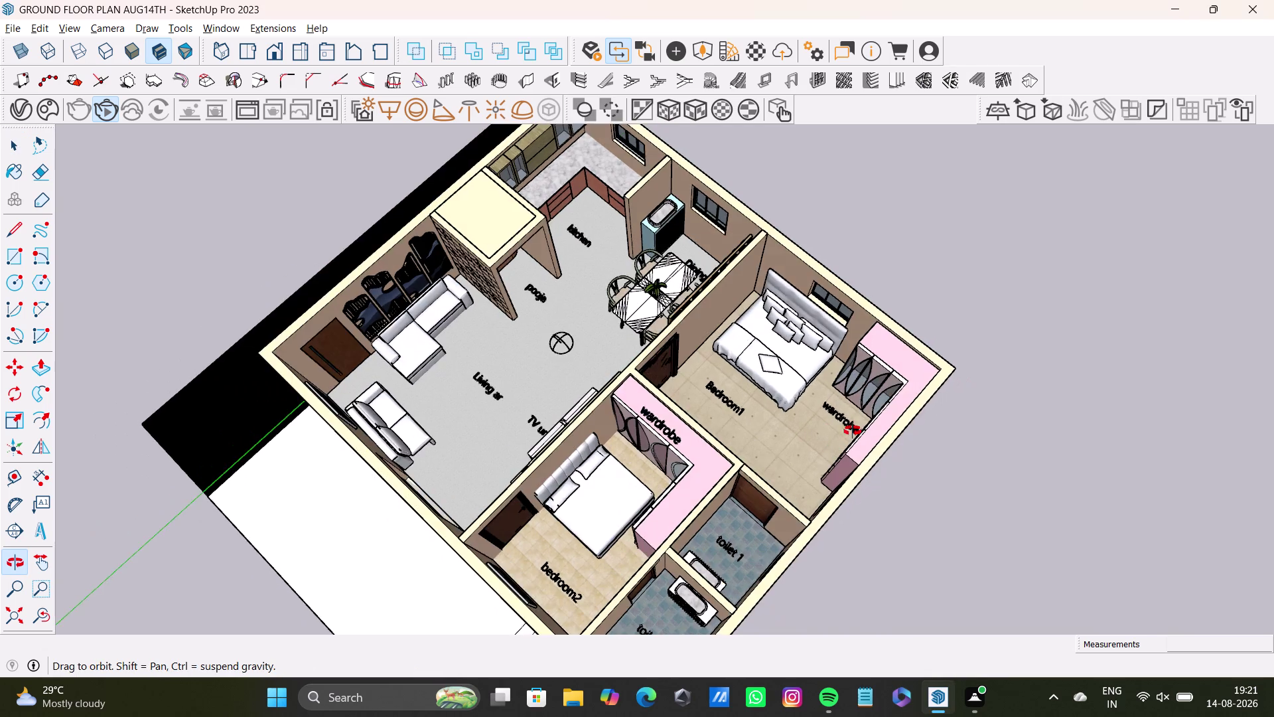
middle_drag(834, 448, 952, 375)
middle_drag(722, 471, 906, 563)
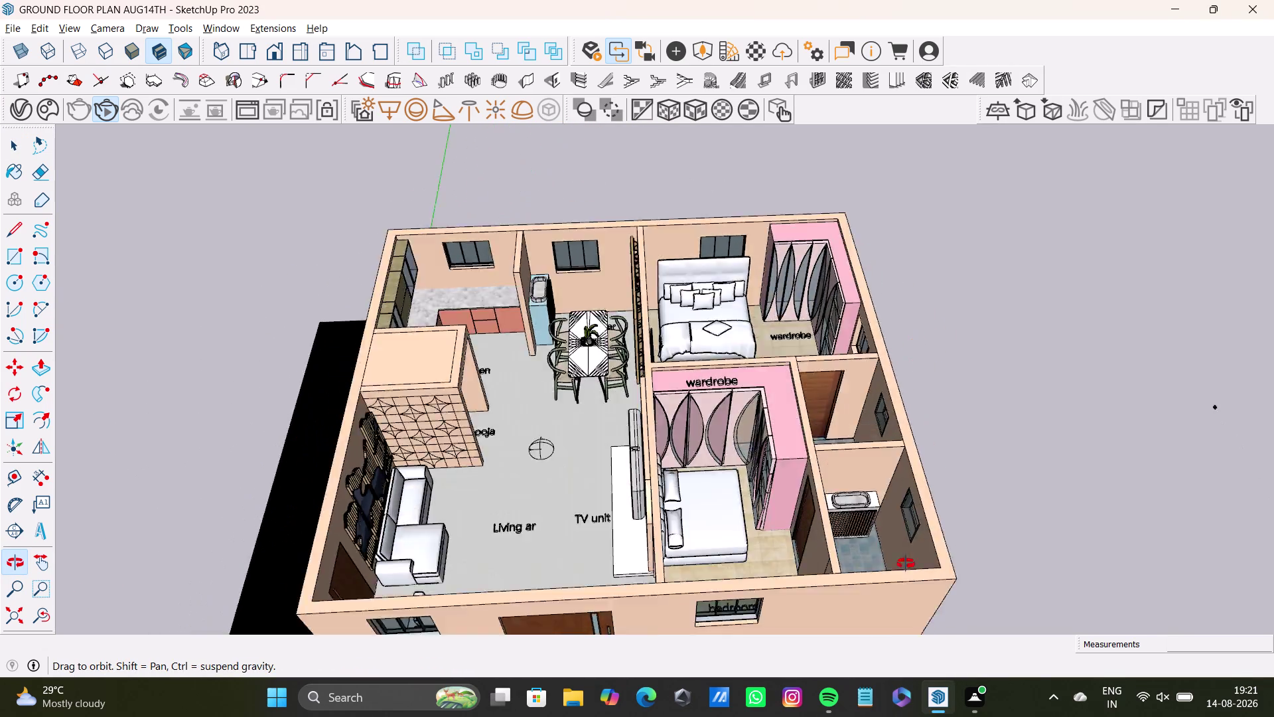
middle_drag(905, 563, 533, 406)
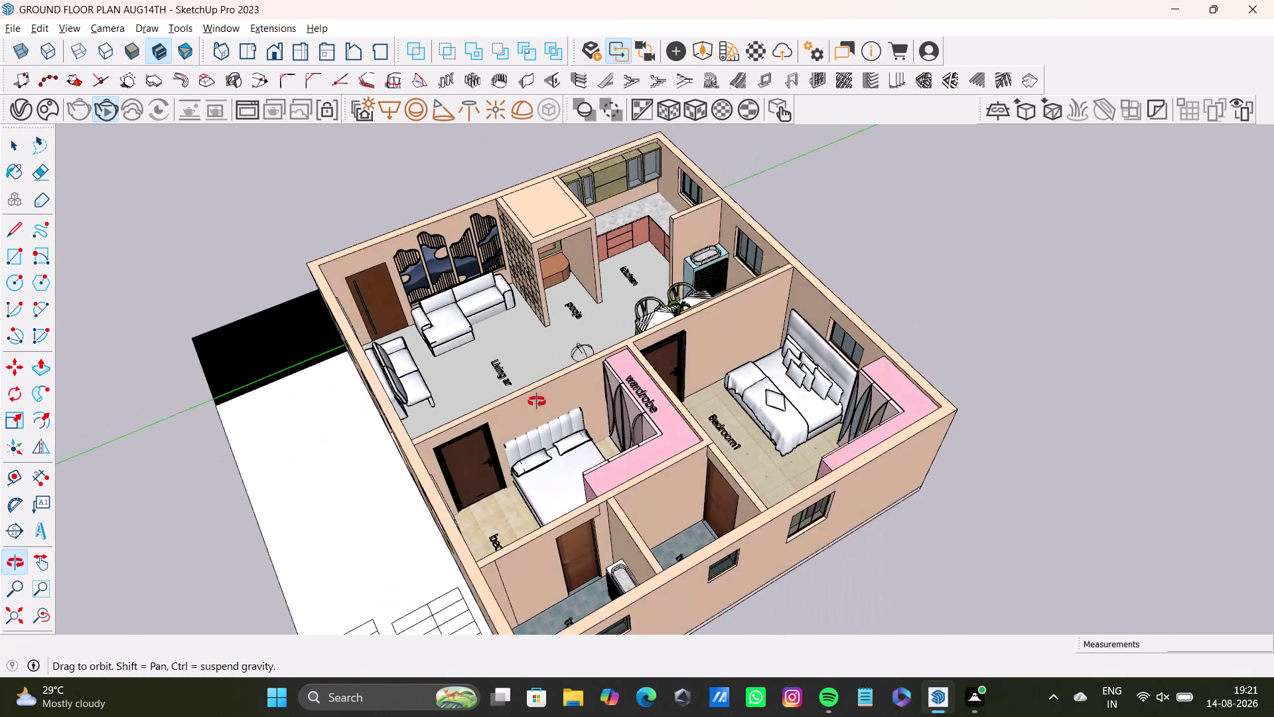
middle_drag(533, 405, 751, 405)
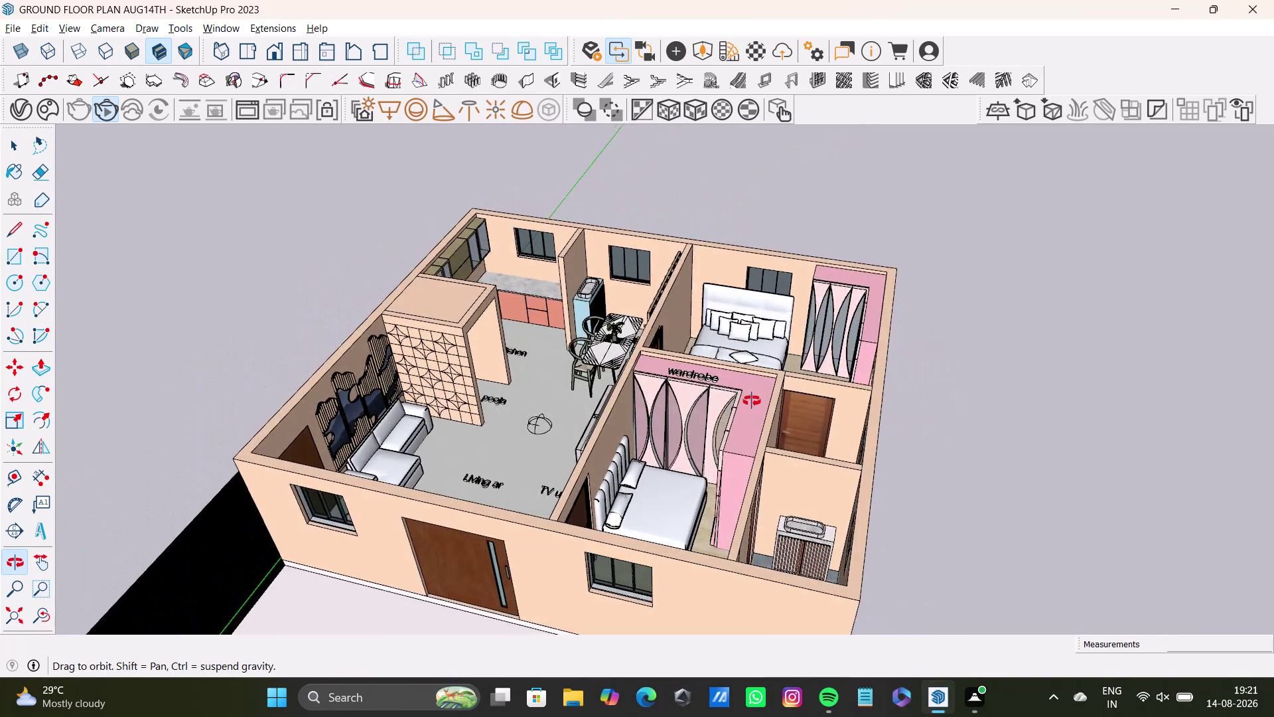
middle_drag(752, 405, 752, 441)
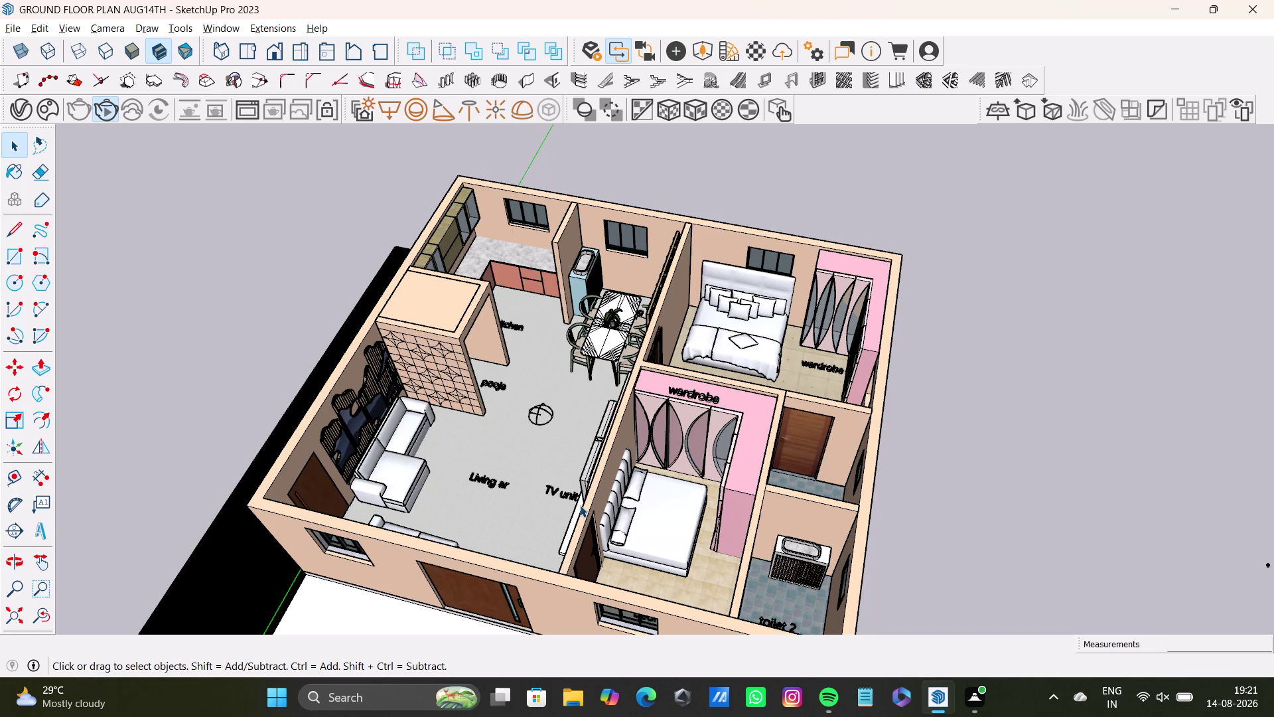
click(1161, 698)
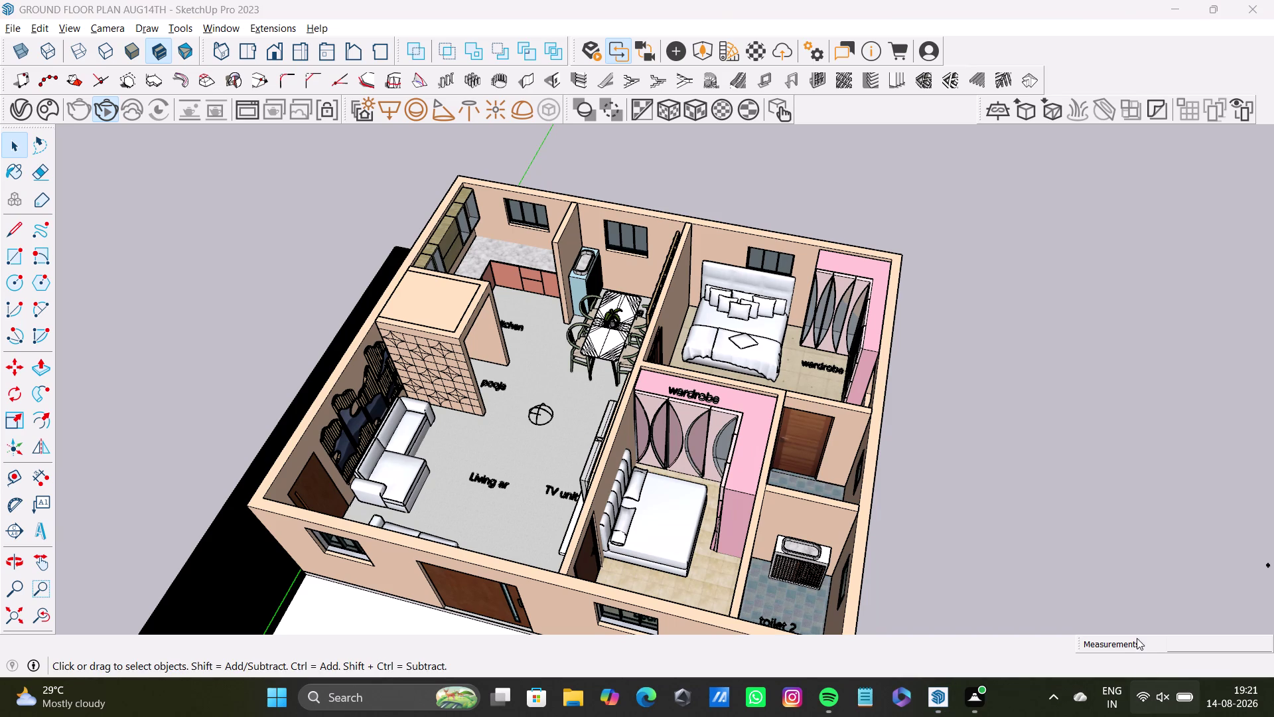
click(1209, 552)
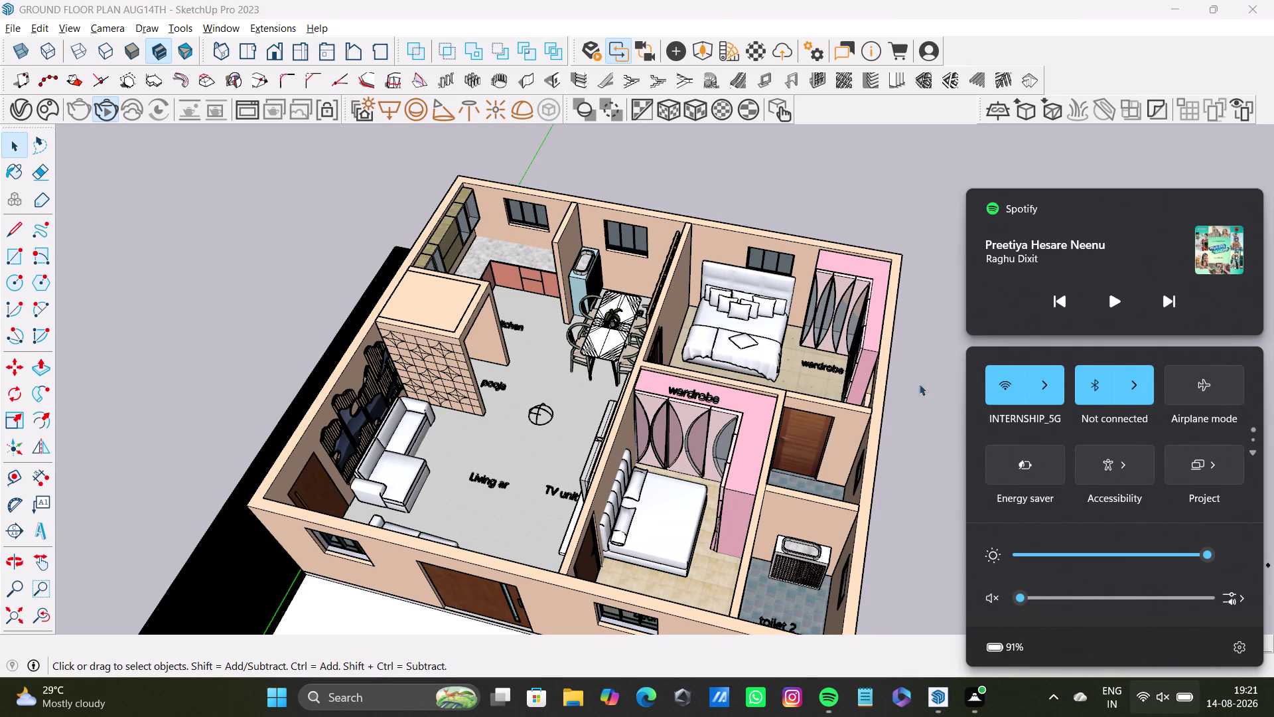
click(929, 303)
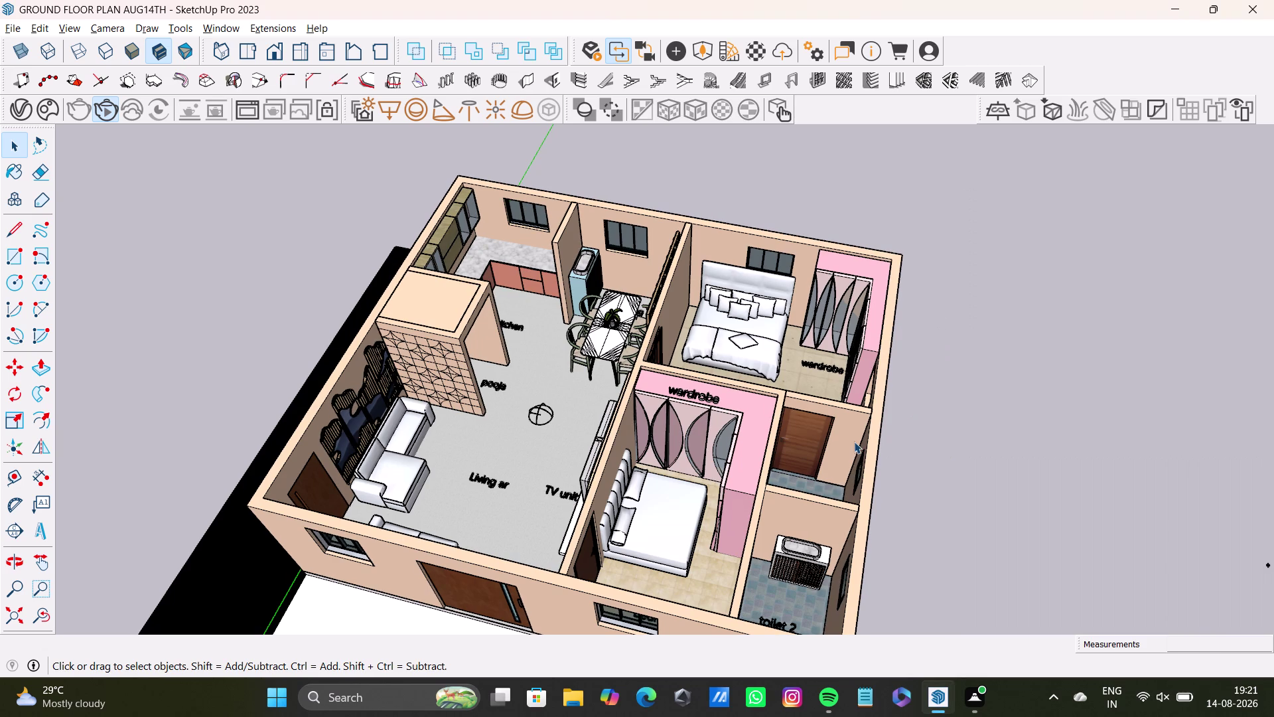
middle_drag(821, 437, 688, 441)
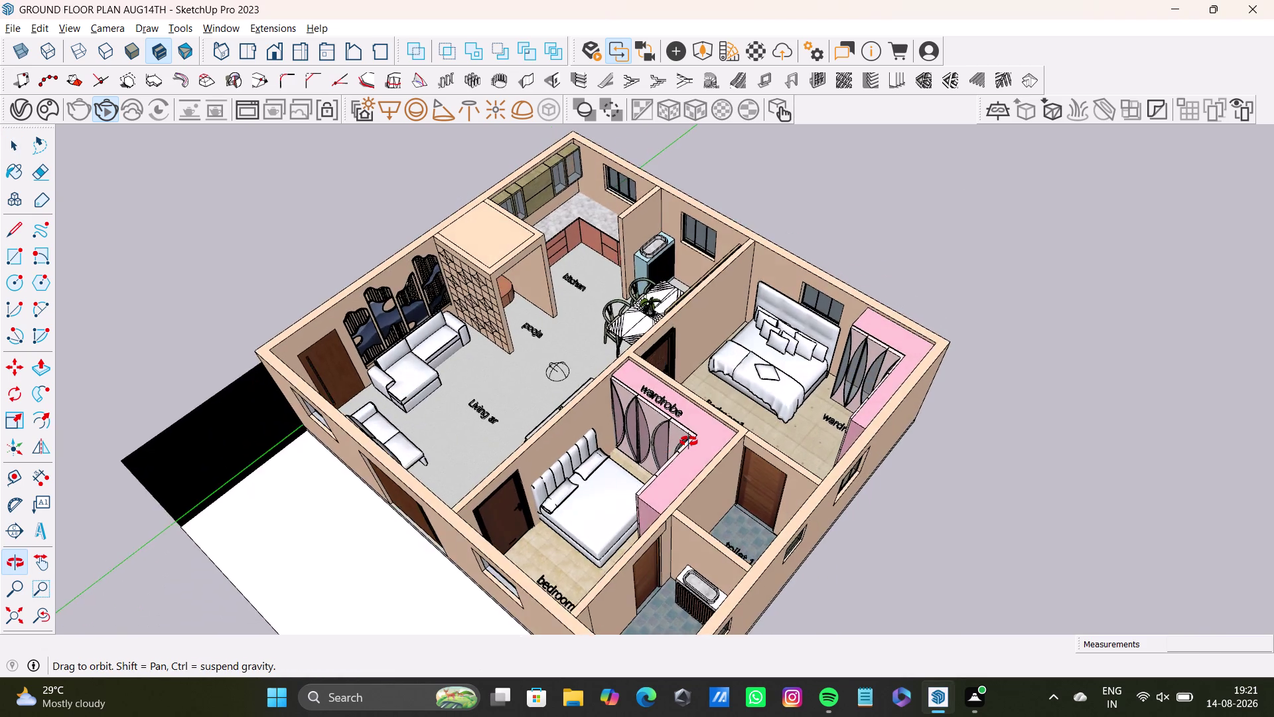
middle_drag(689, 442, 785, 413)
scroll(up, 3)
scroll(up, 3)
middle_drag(695, 398, 639, 527)
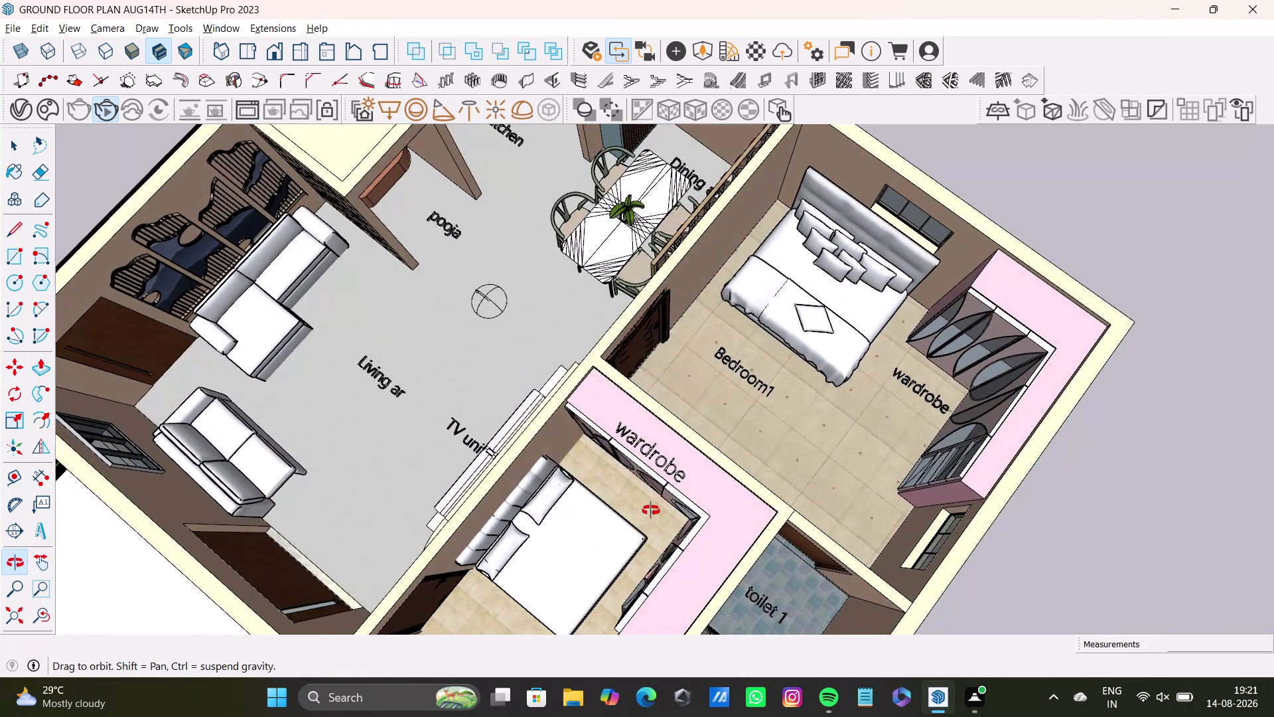
middle_drag(640, 527, 950, 508)
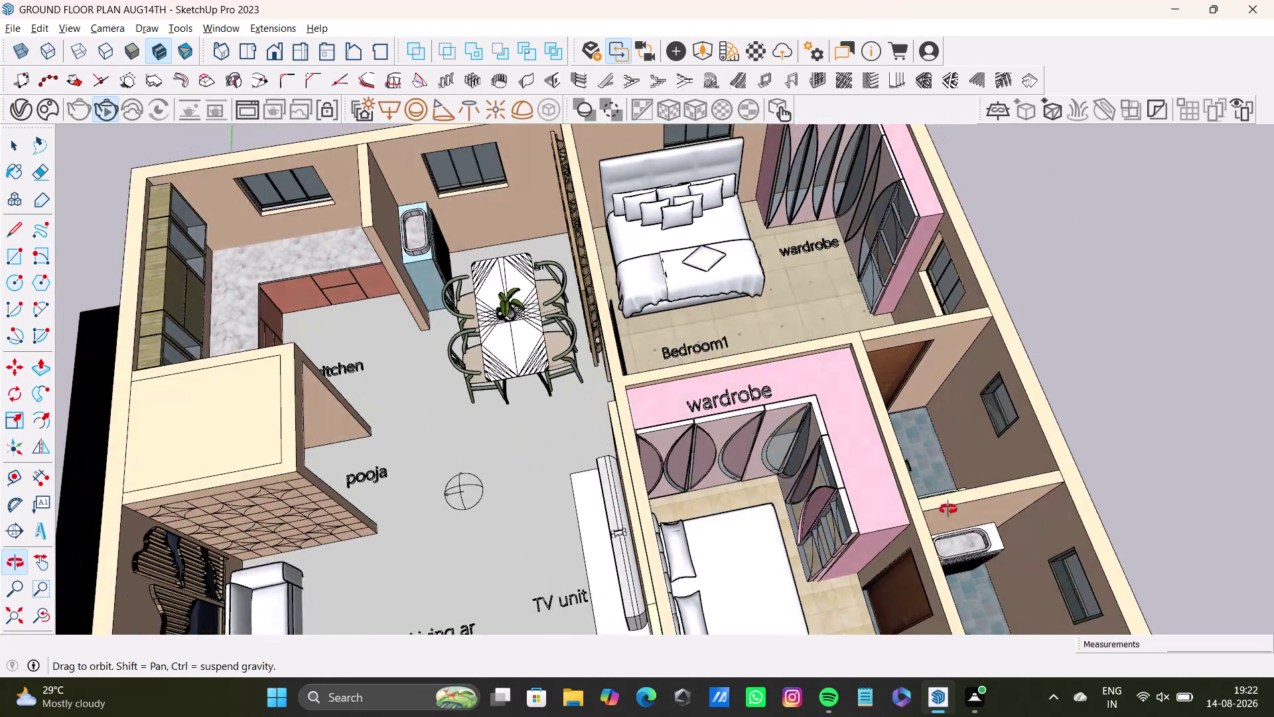
middle_drag(950, 509, 1144, 390)
middle_drag(866, 465, 612, 509)
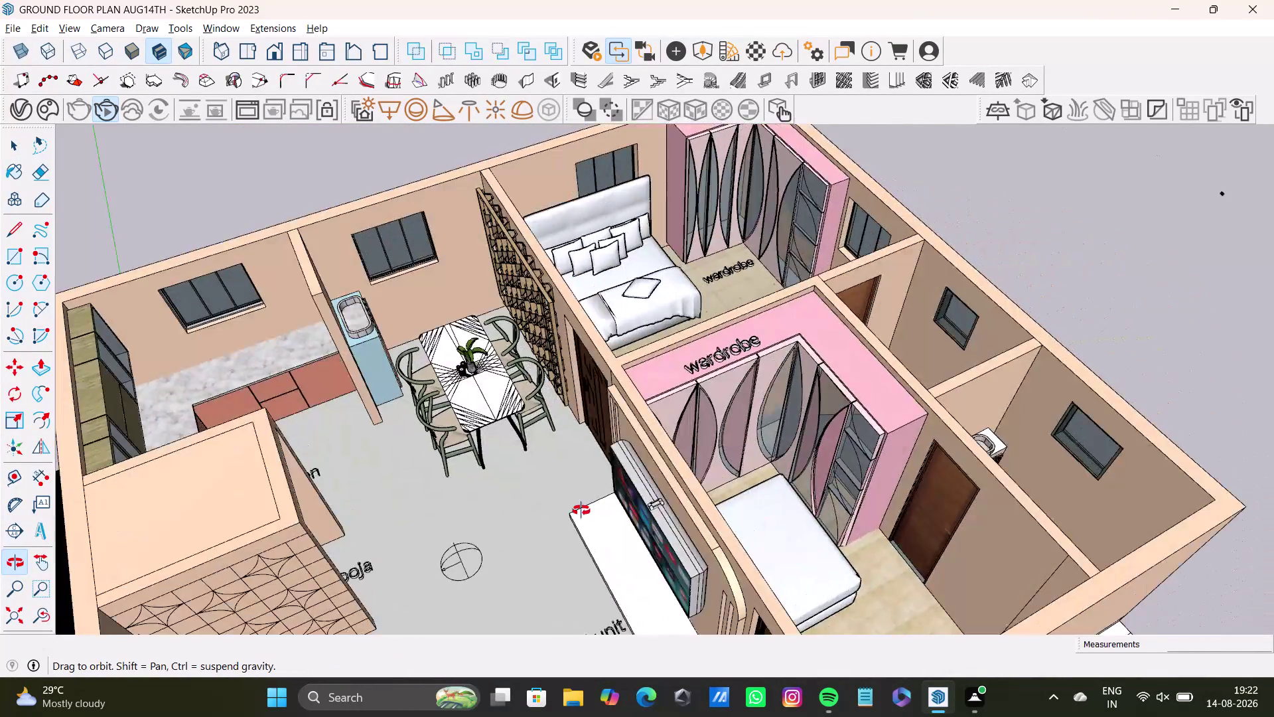
middle_drag(611, 509, 349, 478)
middle_drag(579, 397, 518, 423)
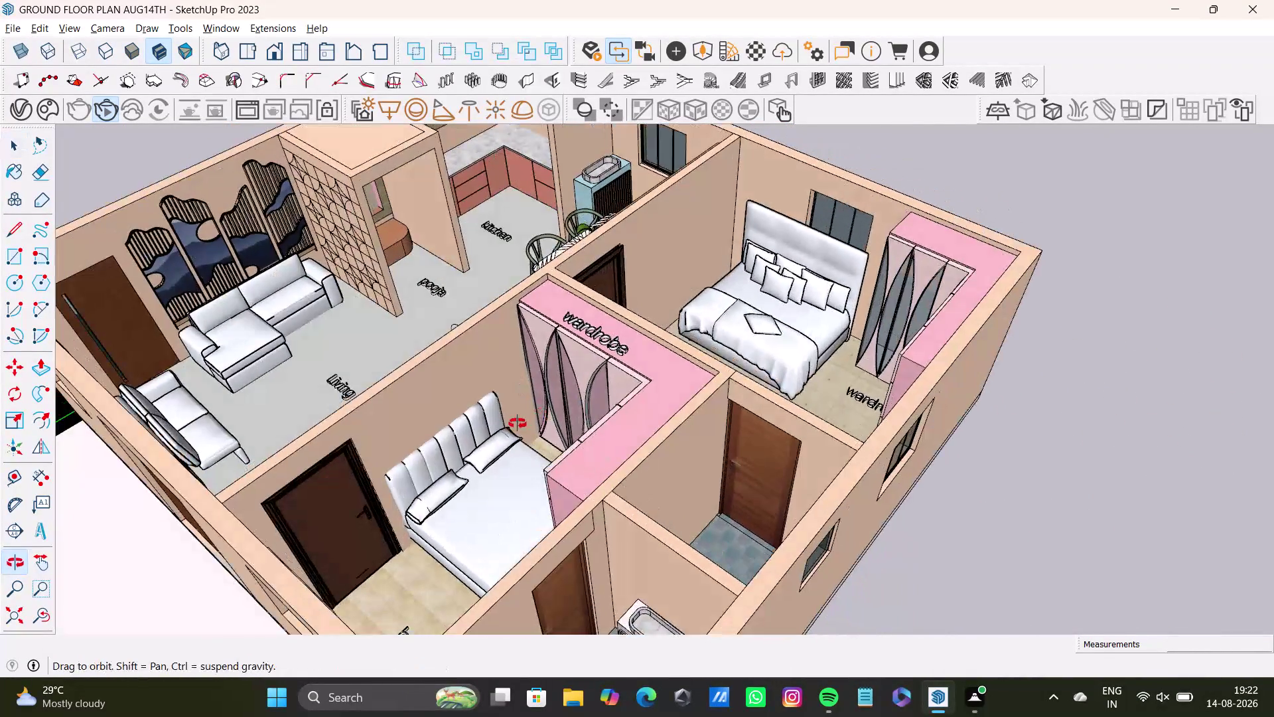
middle_drag(518, 424, 487, 465)
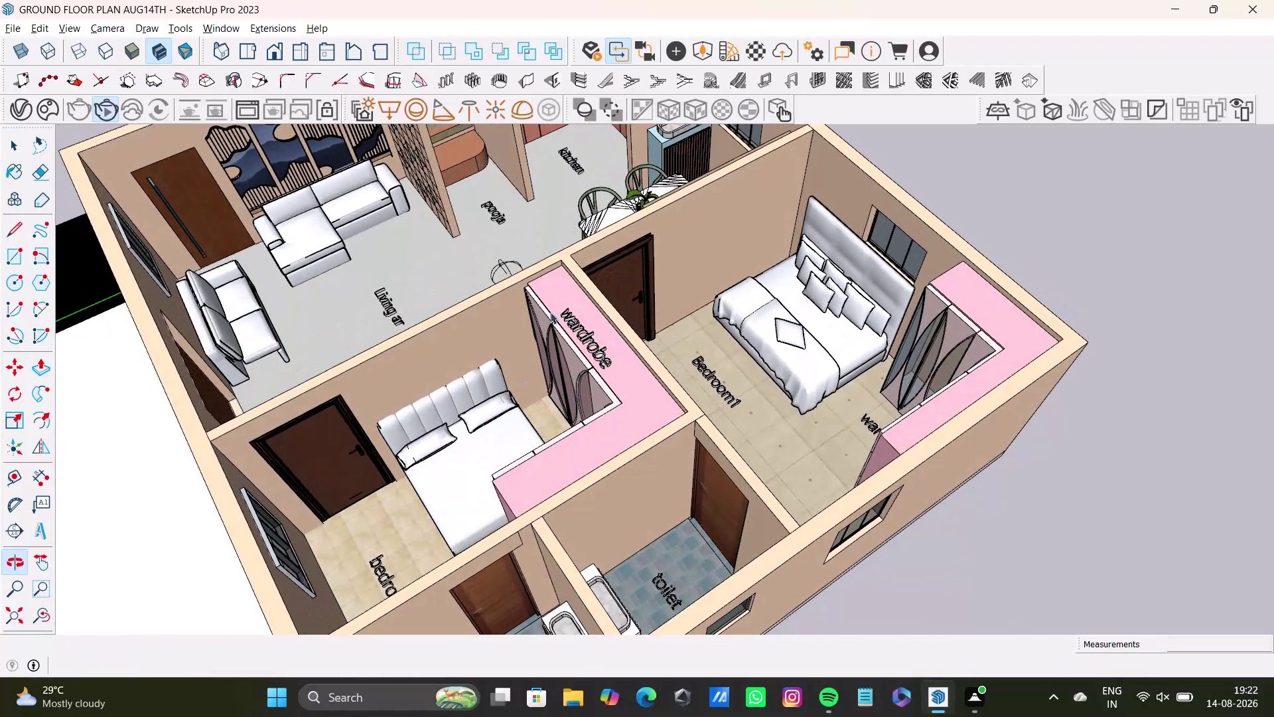
middle_drag(582, 262, 611, 256)
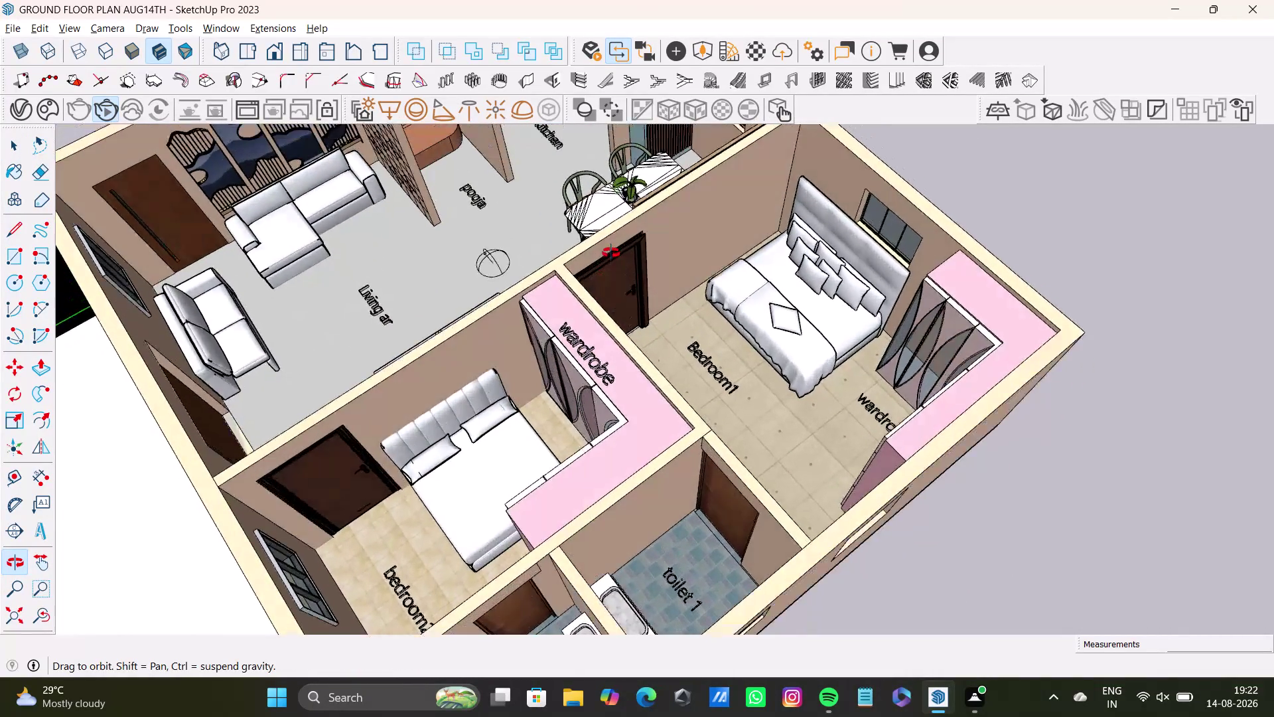
middle_drag(611, 256, 666, 177)
scroll(up, 3)
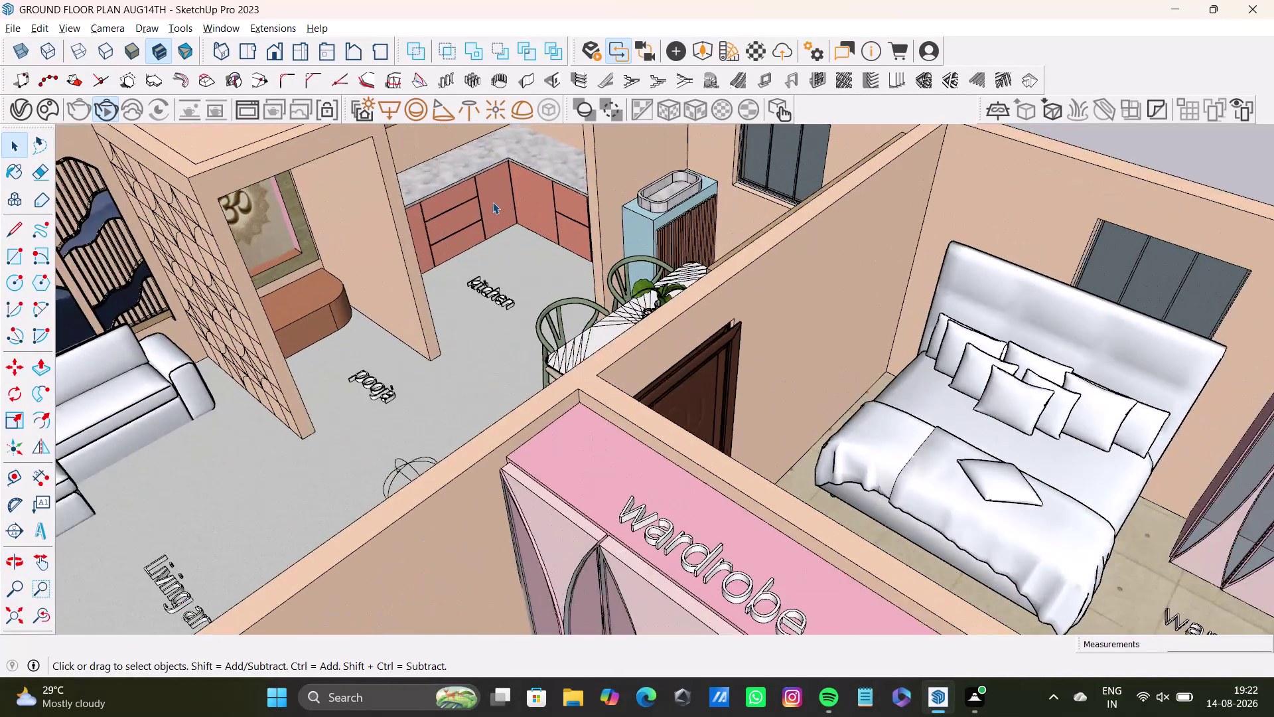
scroll(up, 3)
middle_drag(493, 202, 478, 221)
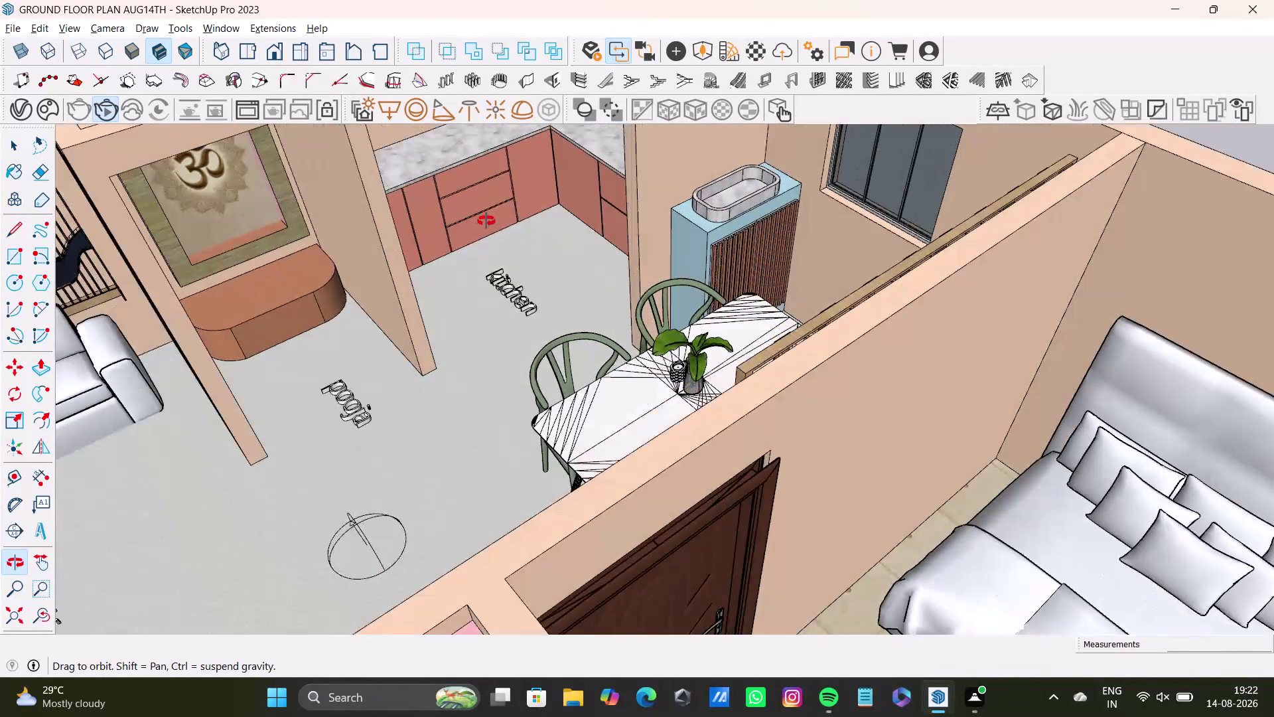
middle_drag(478, 221, 555, 217)
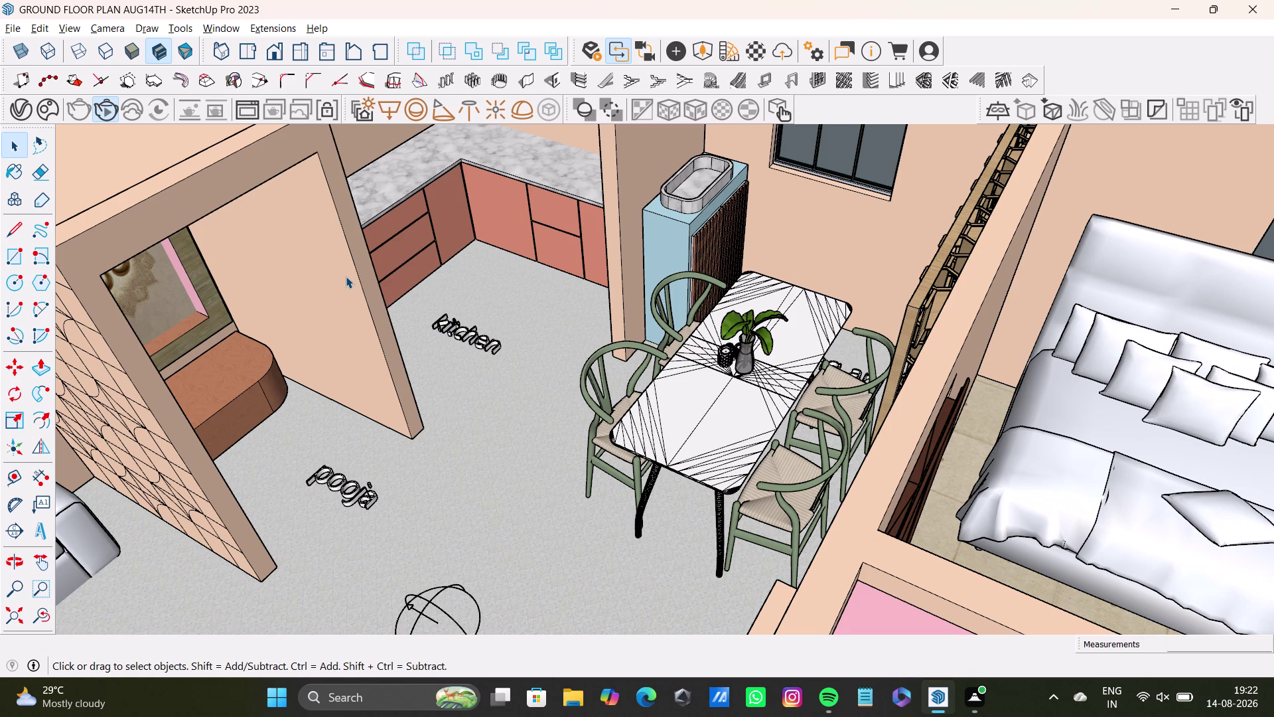
scroll(down, 3)
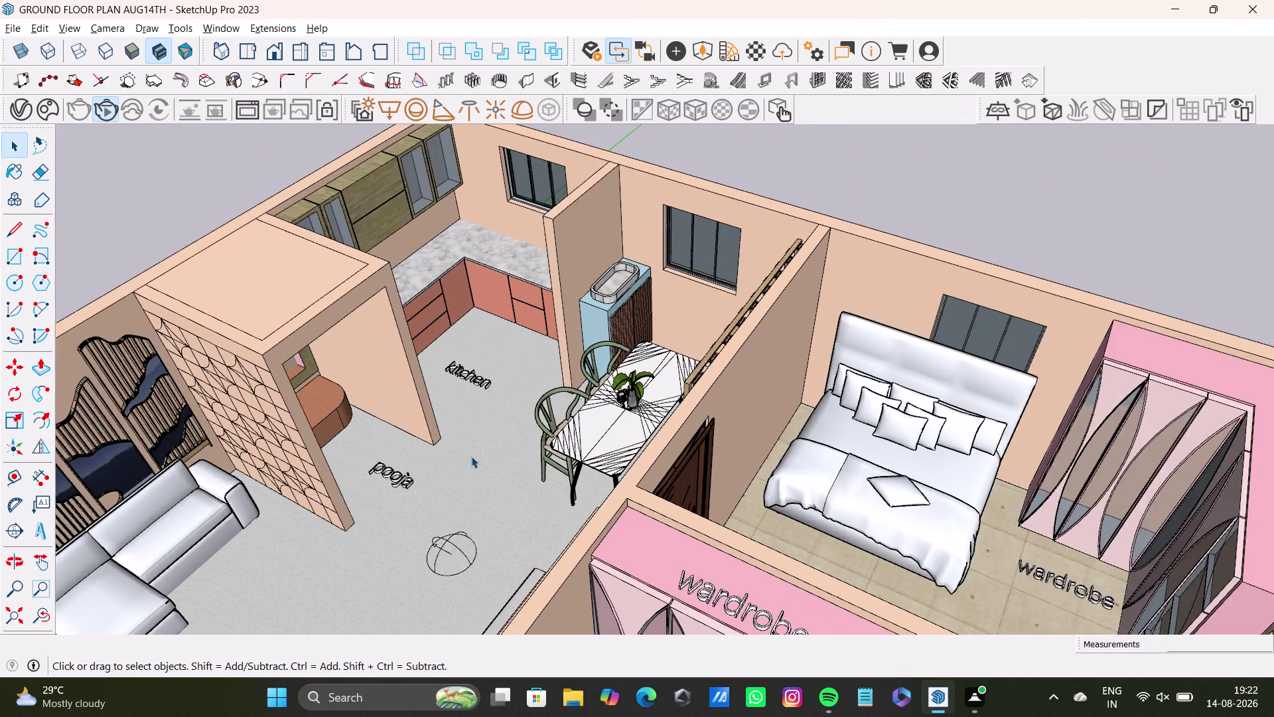
scroll(down, 3)
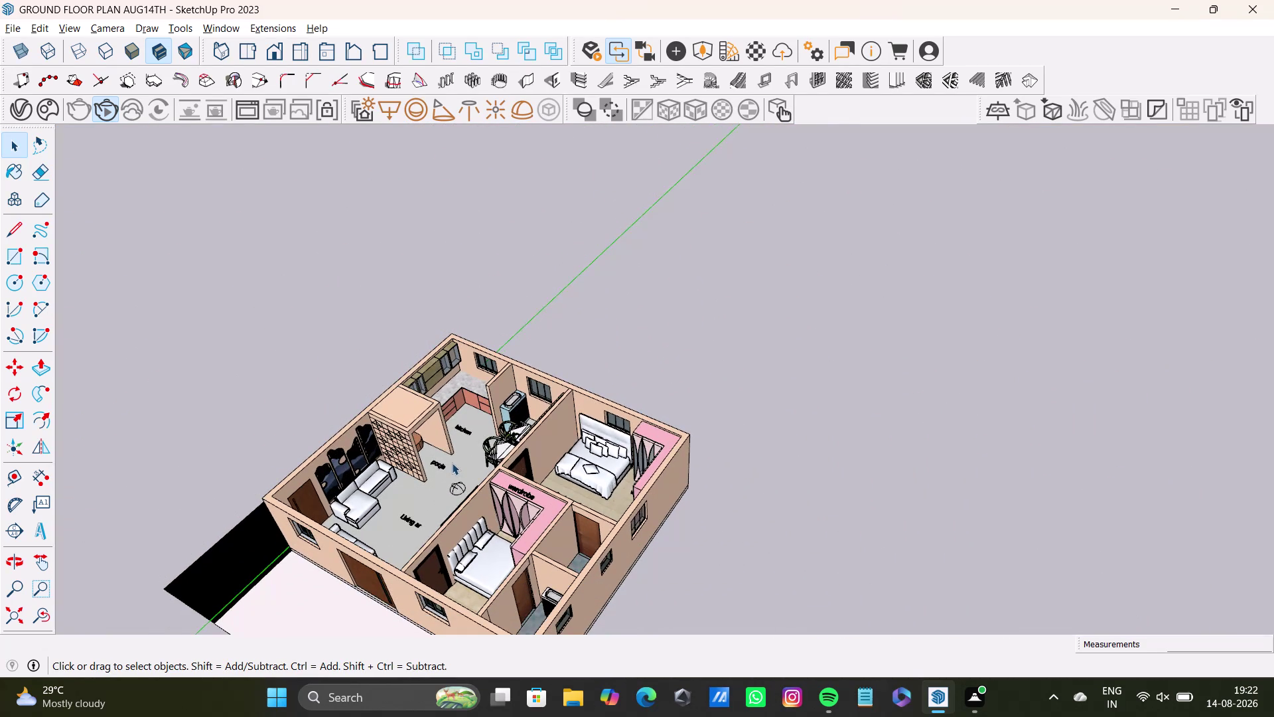
Orbit and zoom to an angled close-up of the dining table, TV unit and wardrobes.
middle_drag(454, 462, 482, 371)
middle_drag(512, 434, 534, 505)
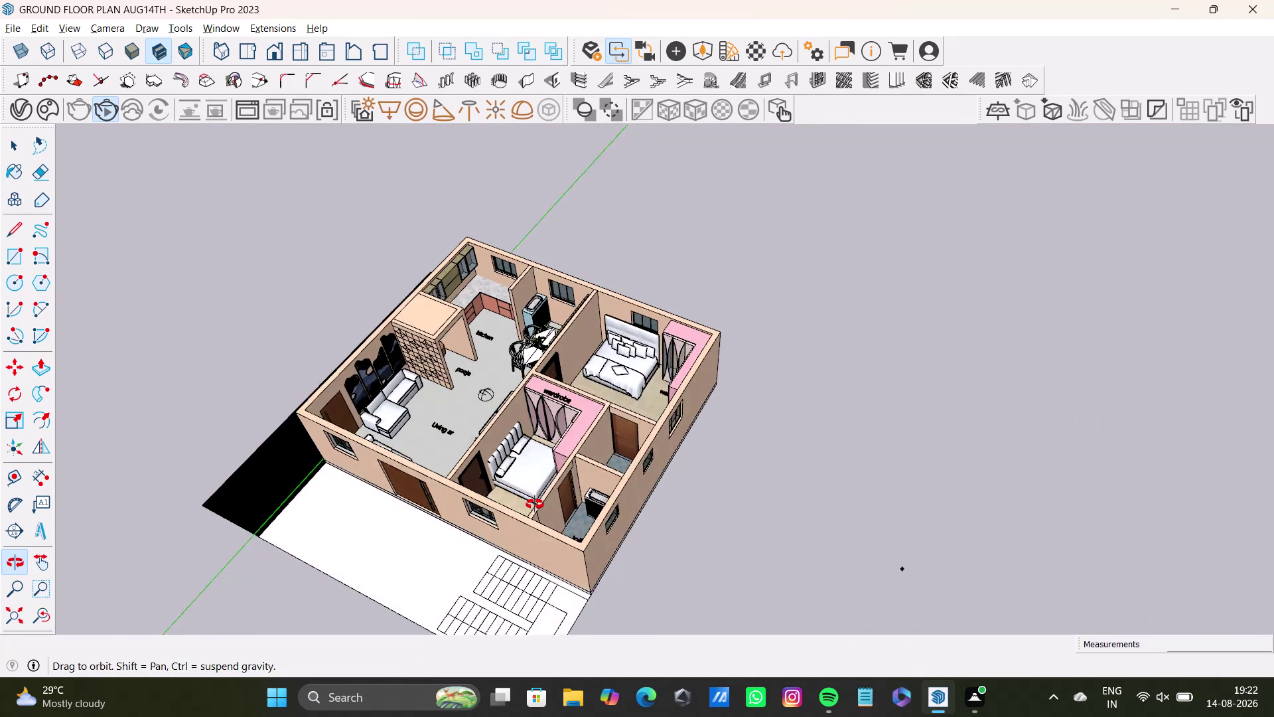
middle_drag(534, 505, 540, 568)
scroll(up, 3)
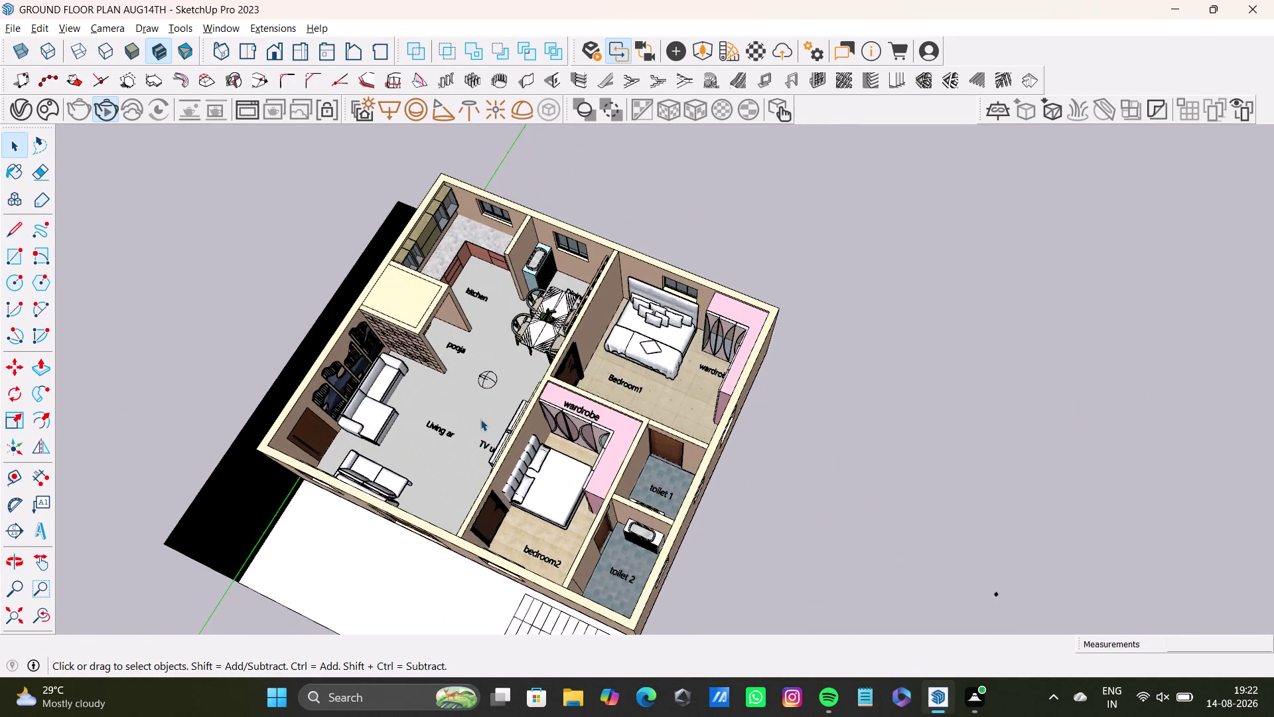
scroll(up, 3)
middle_drag(483, 416, 793, 303)
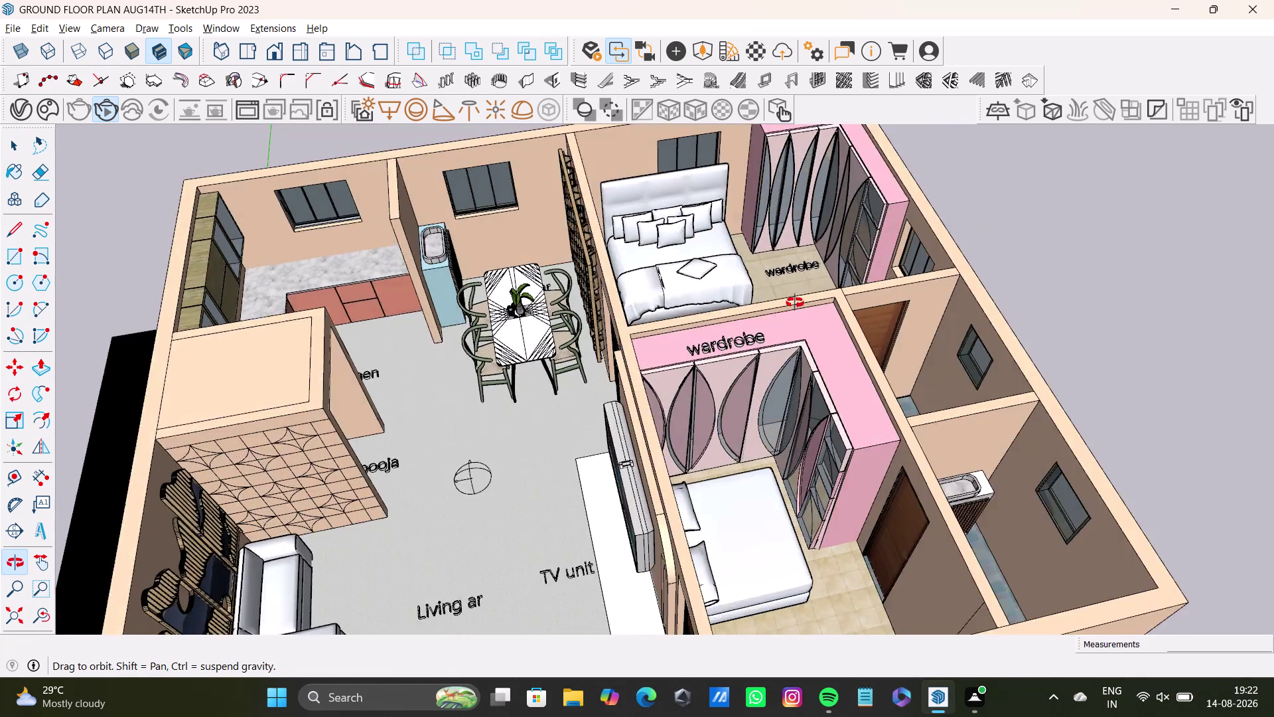
middle_drag(793, 303, 884, 265)
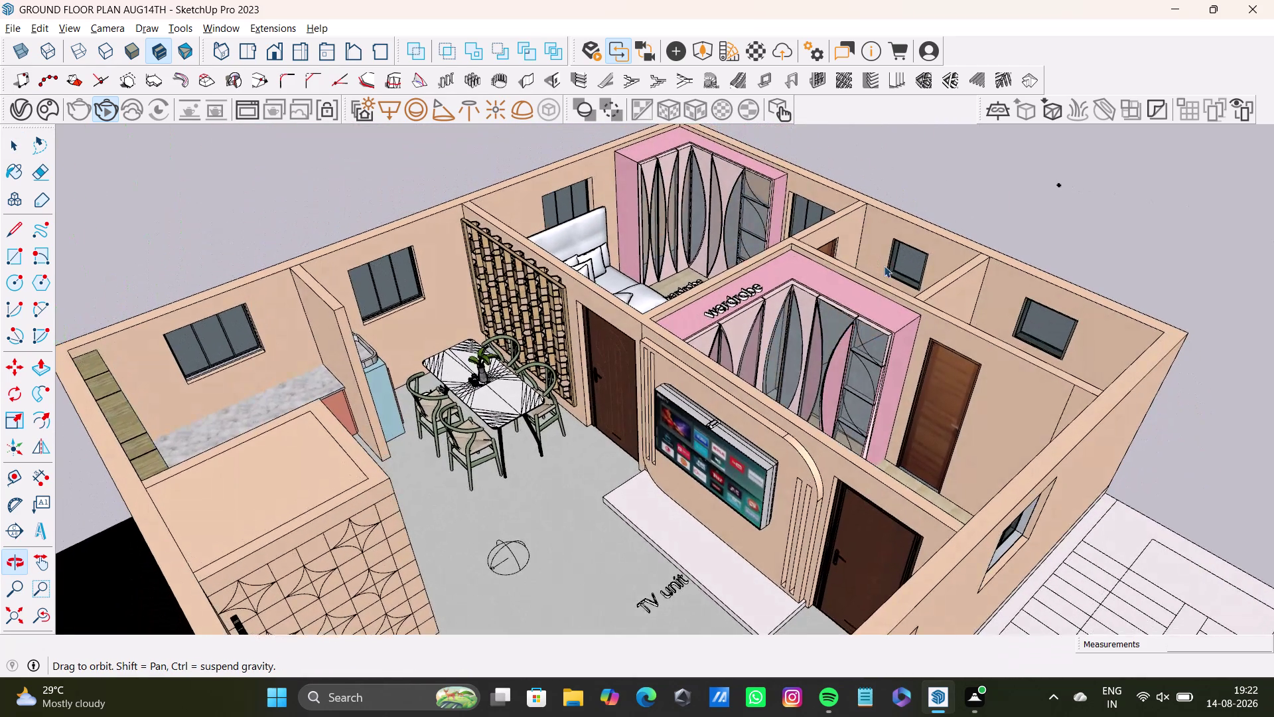
click(112, 111)
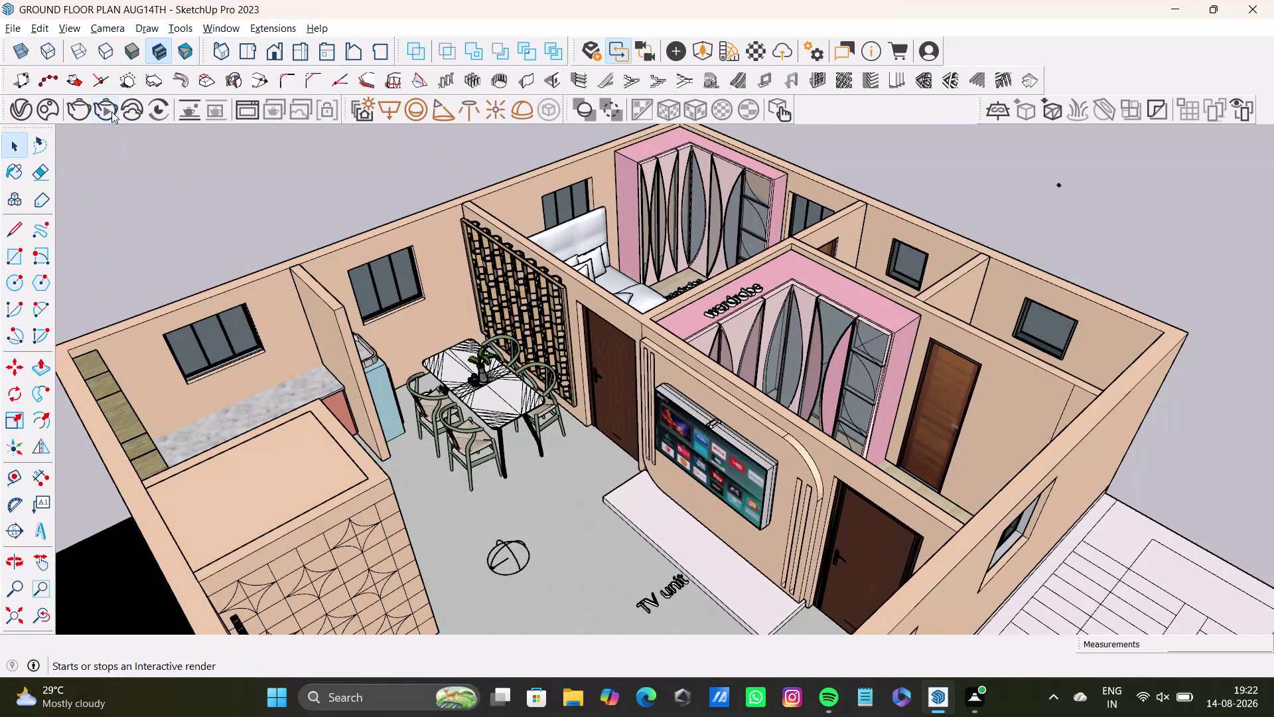
Run a V-Ray interactive render of the dining and TV view, then zoom back out to the whole house.
click(112, 111)
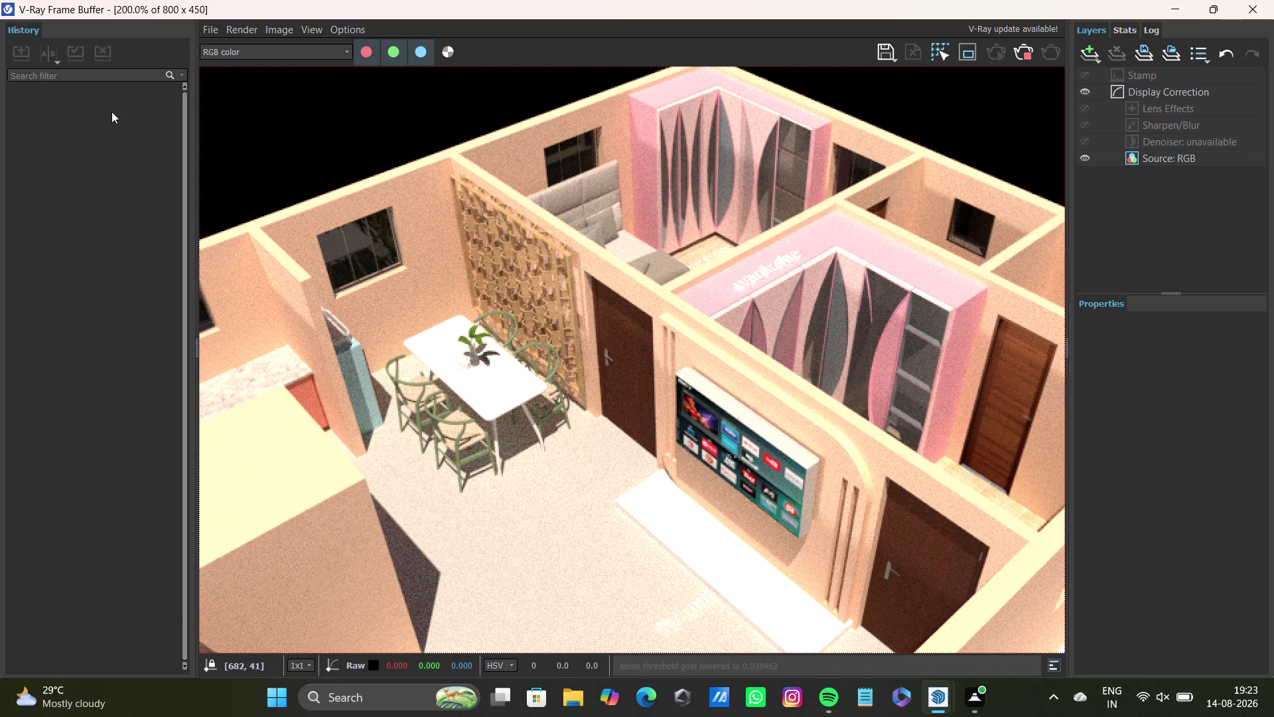
click(1260, 1)
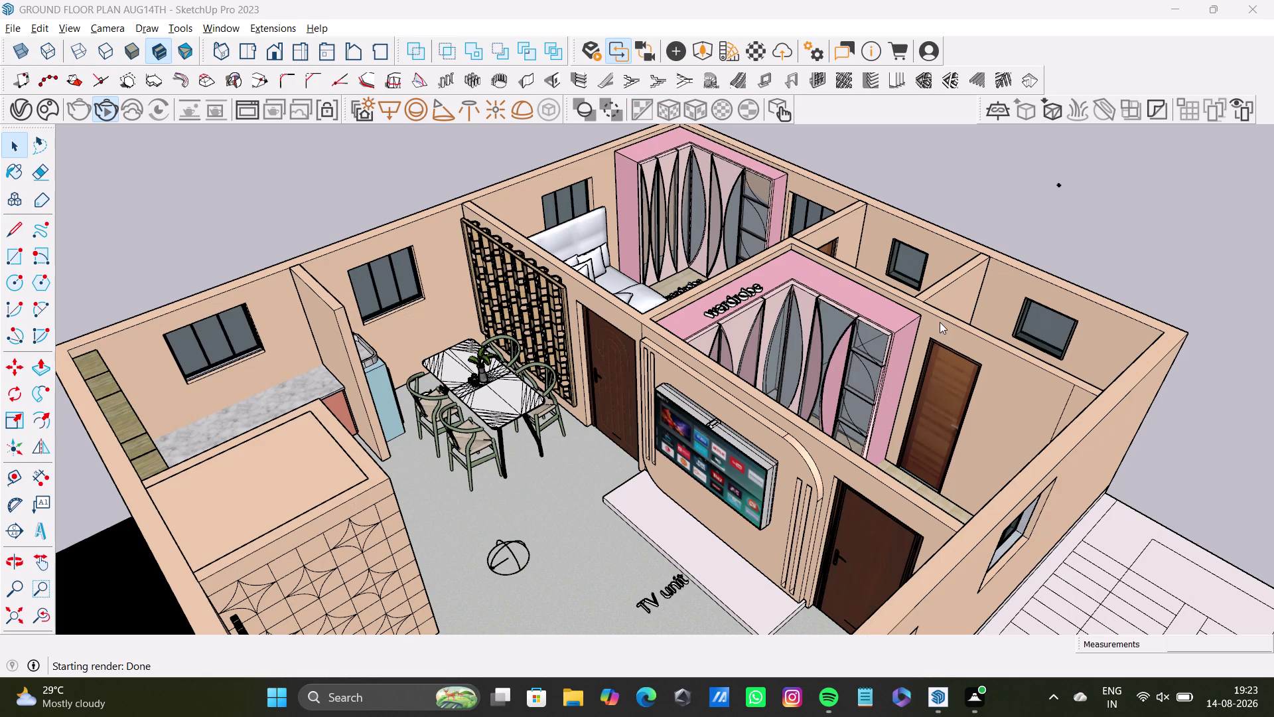
scroll(down, 3)
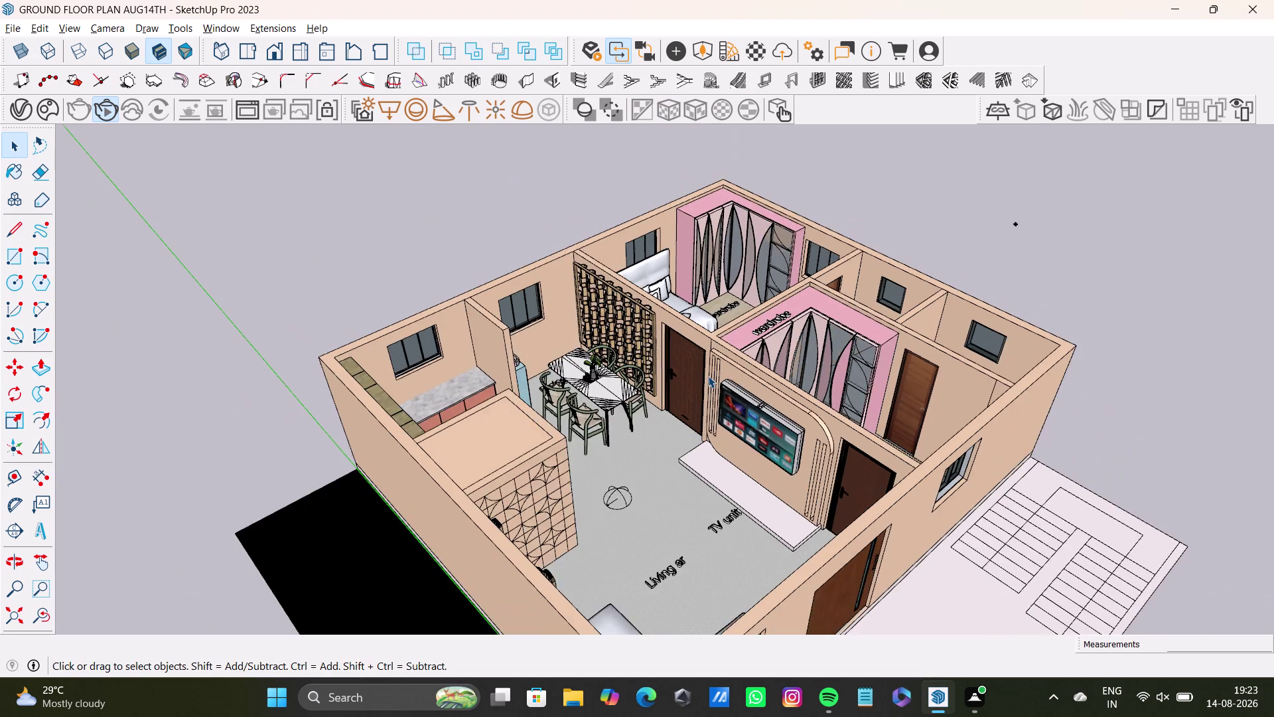
scroll(down, 3)
click(1184, 15)
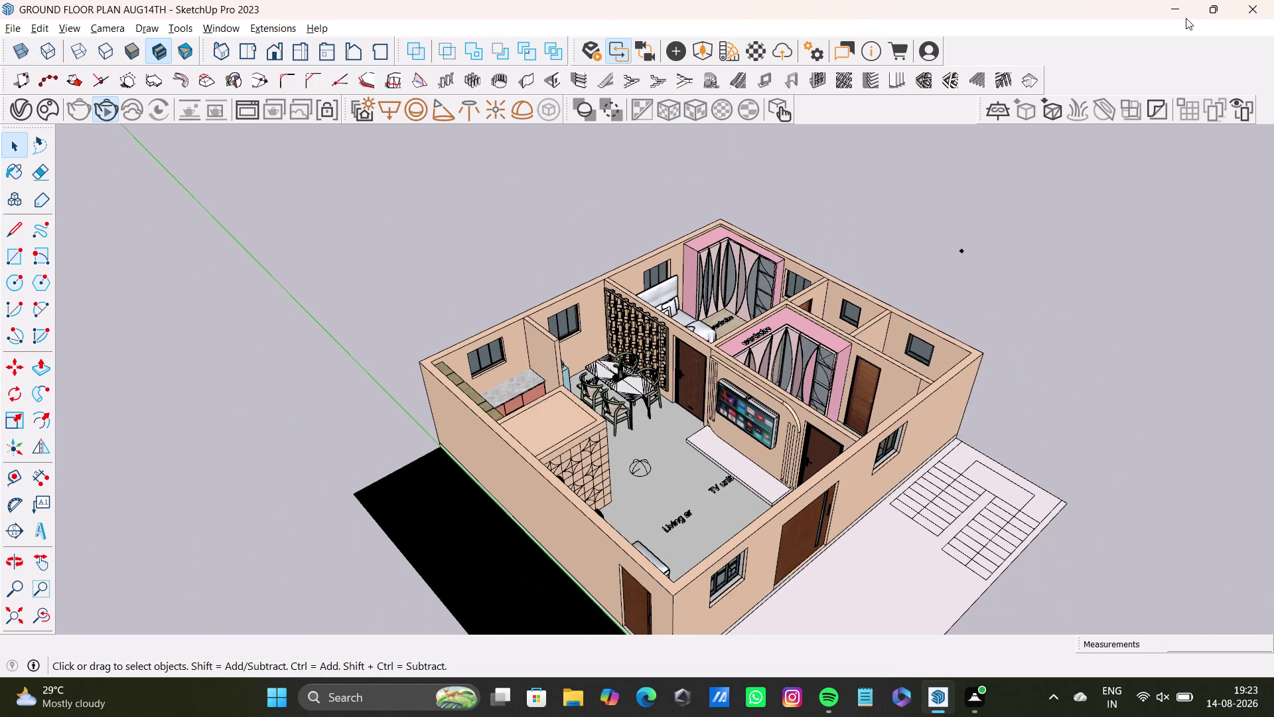